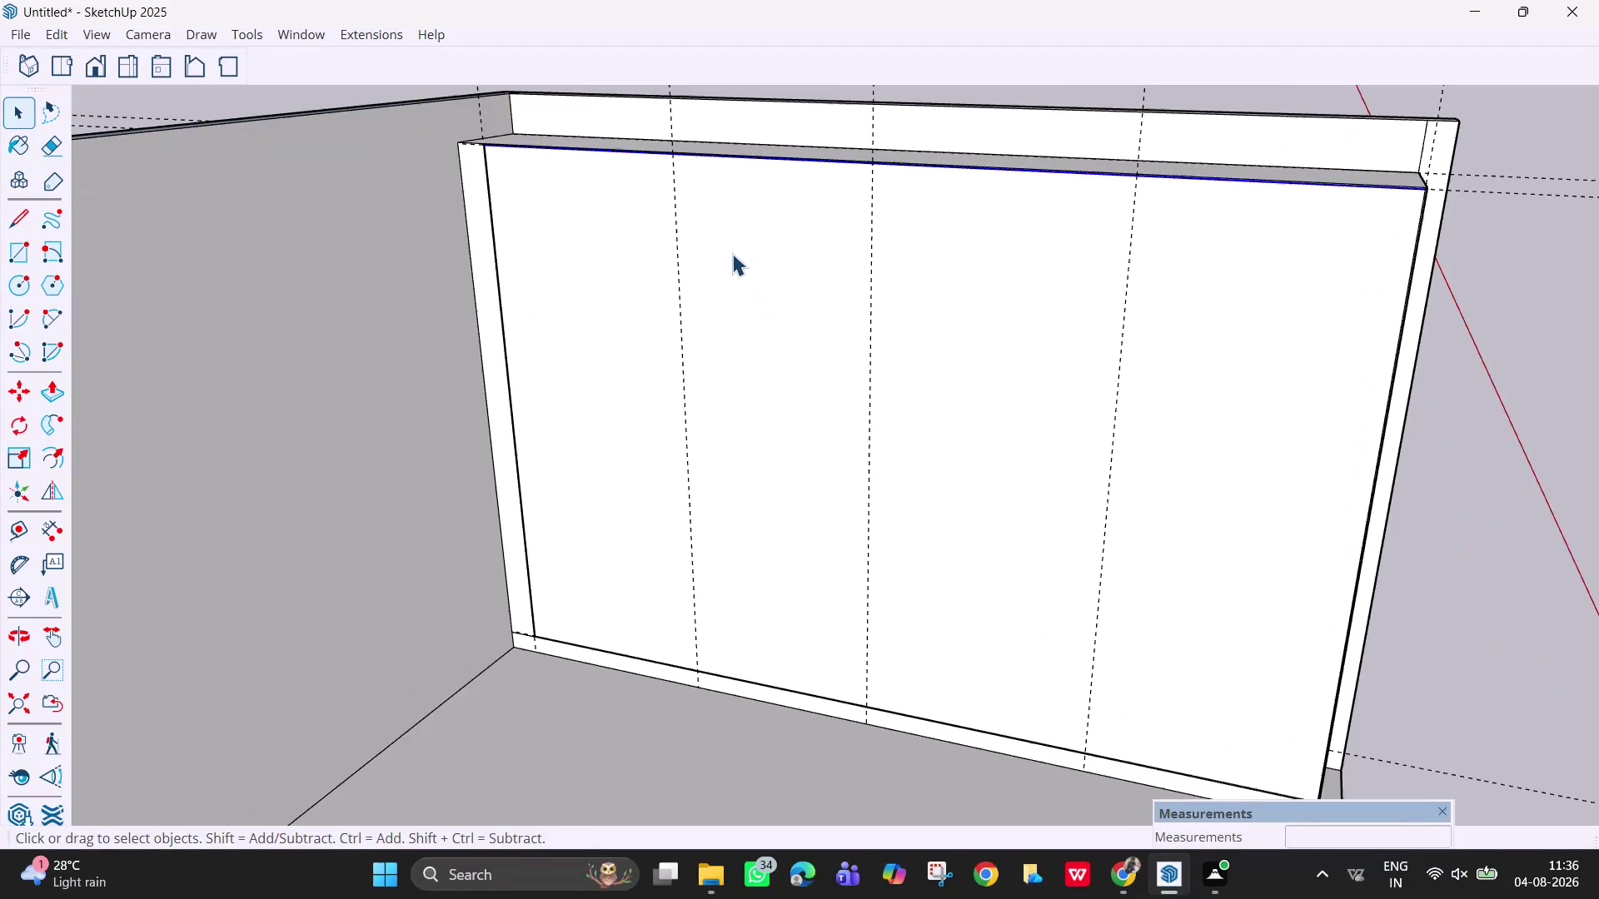
Orbit the view to face the wardrobe front head-on.
middle_drag(733, 257, 732, 270)
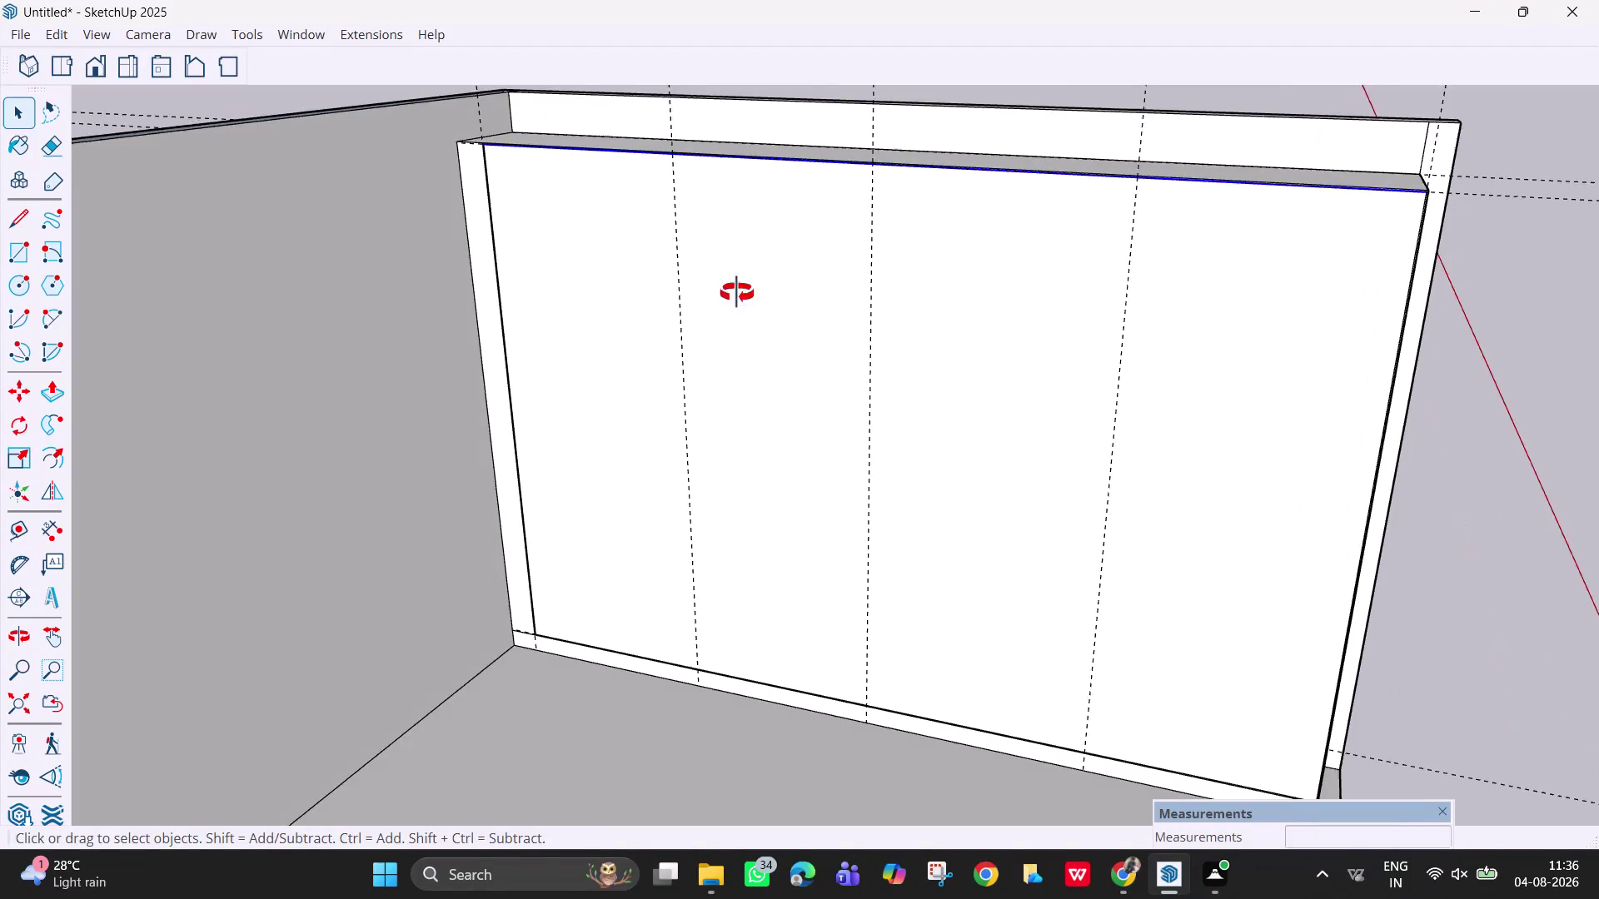
middle_drag(733, 269, 815, 121)
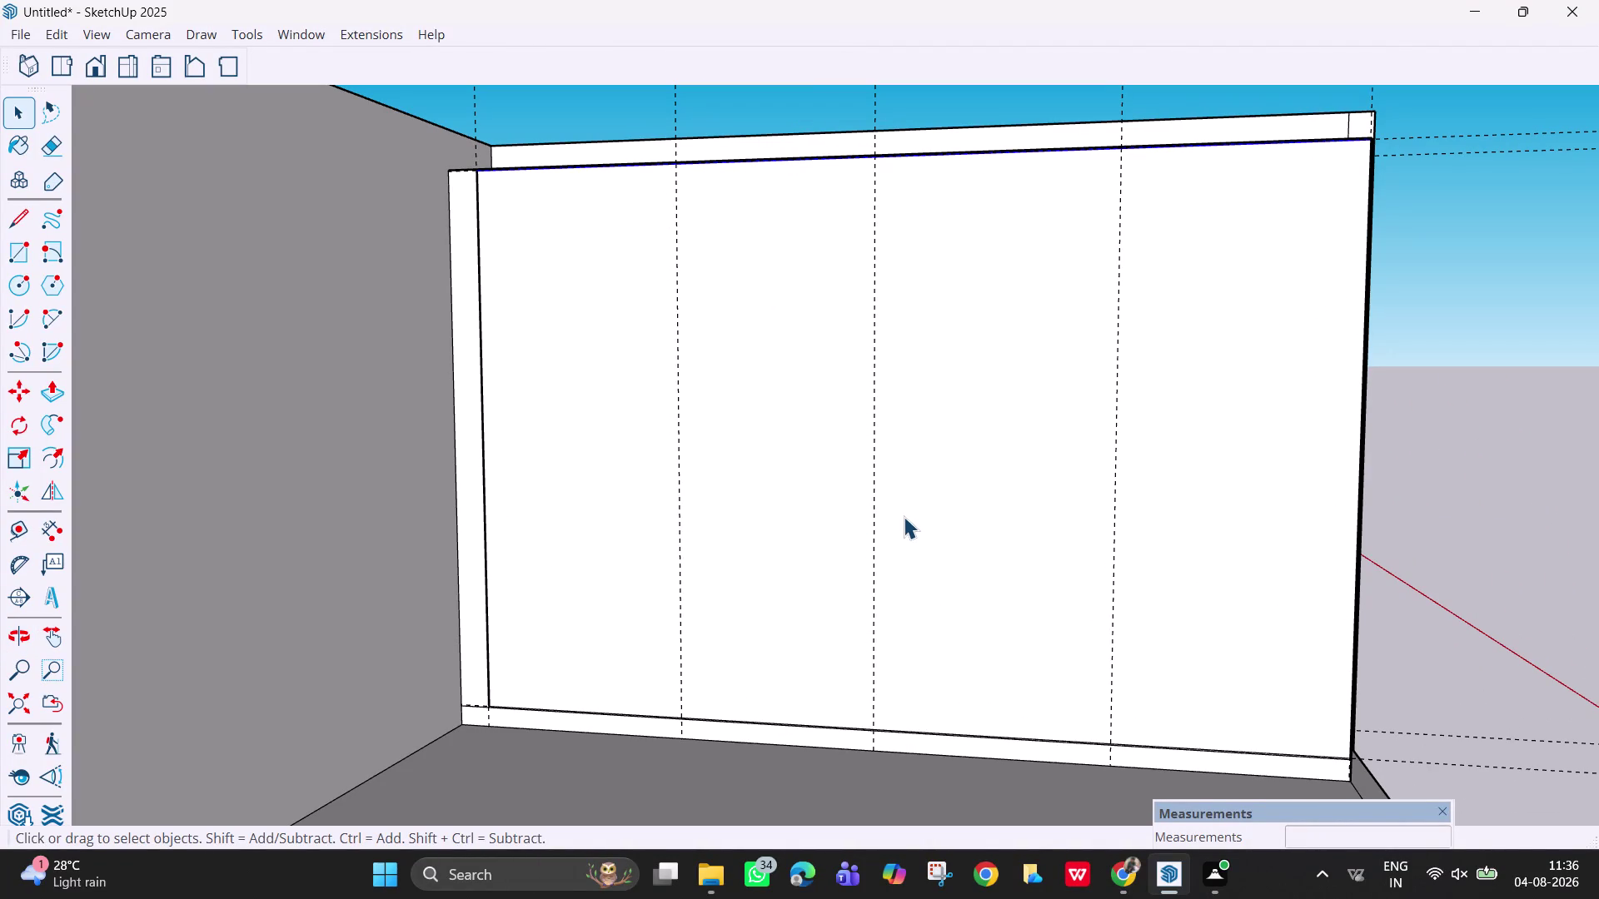
Draw three vertical divider lines from the top edge to the bottom edge along the guides.
key(l)
key(Return)
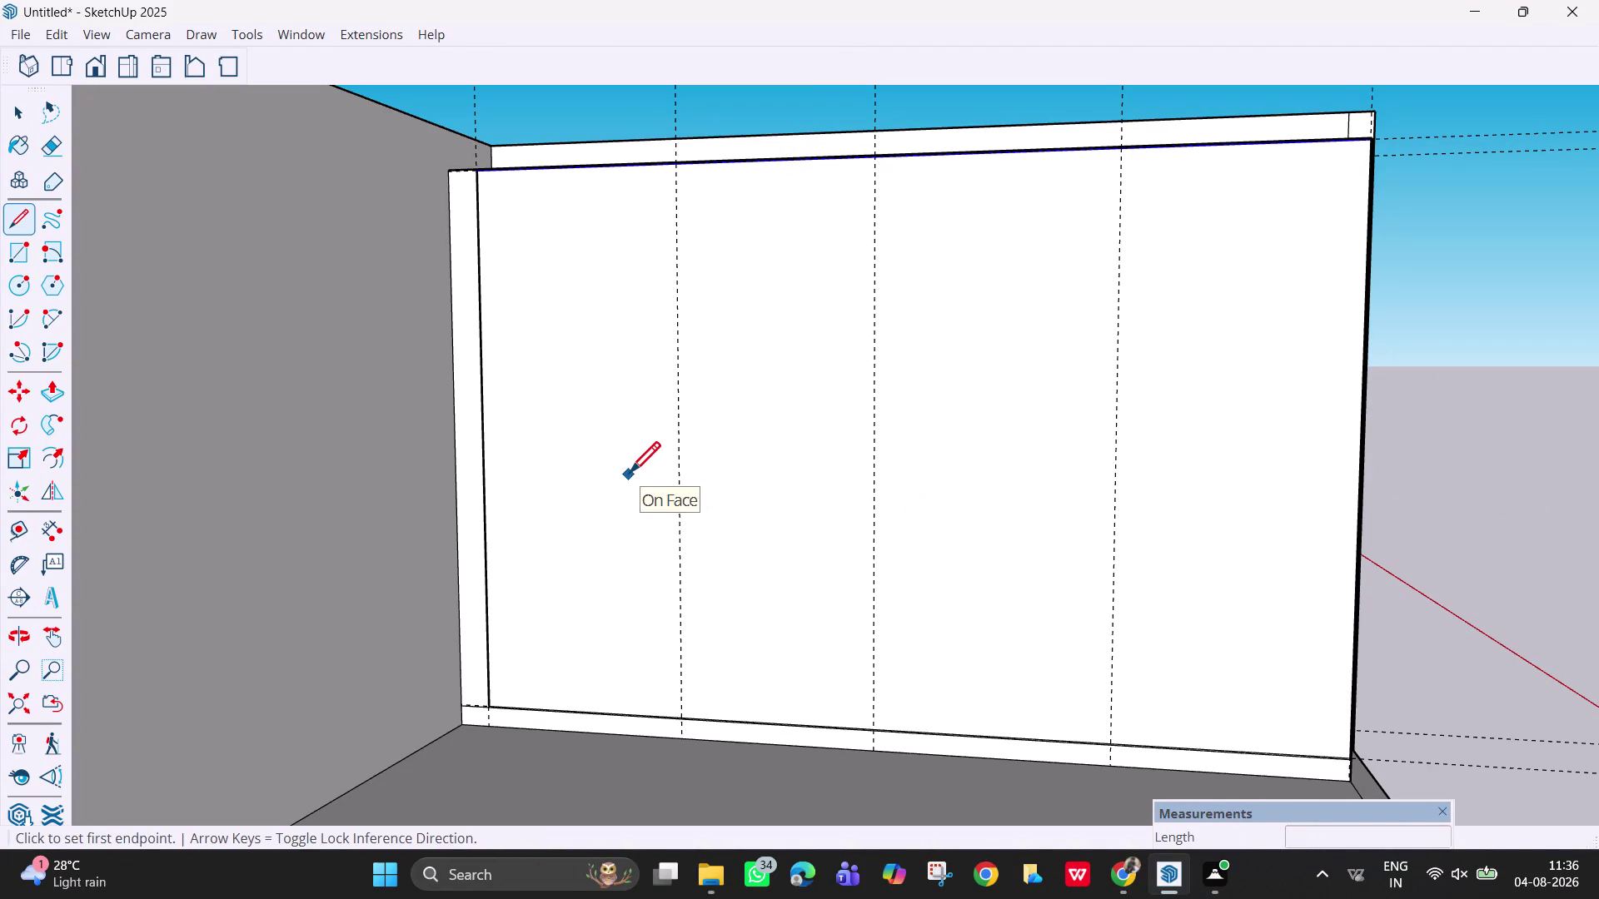
click(675, 170)
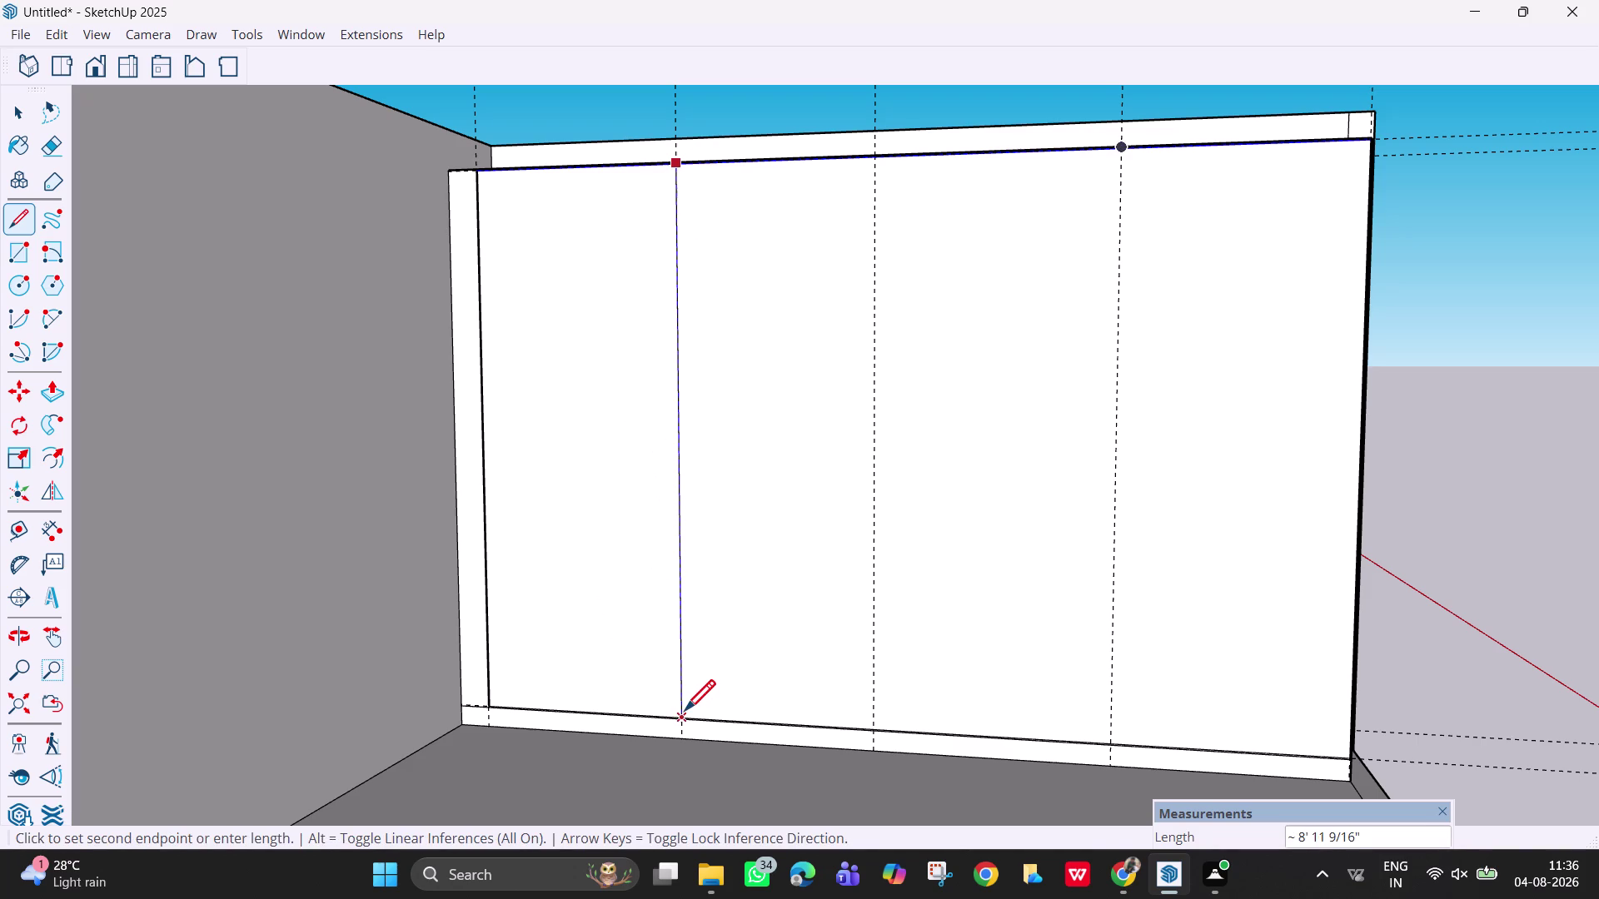
click(683, 715)
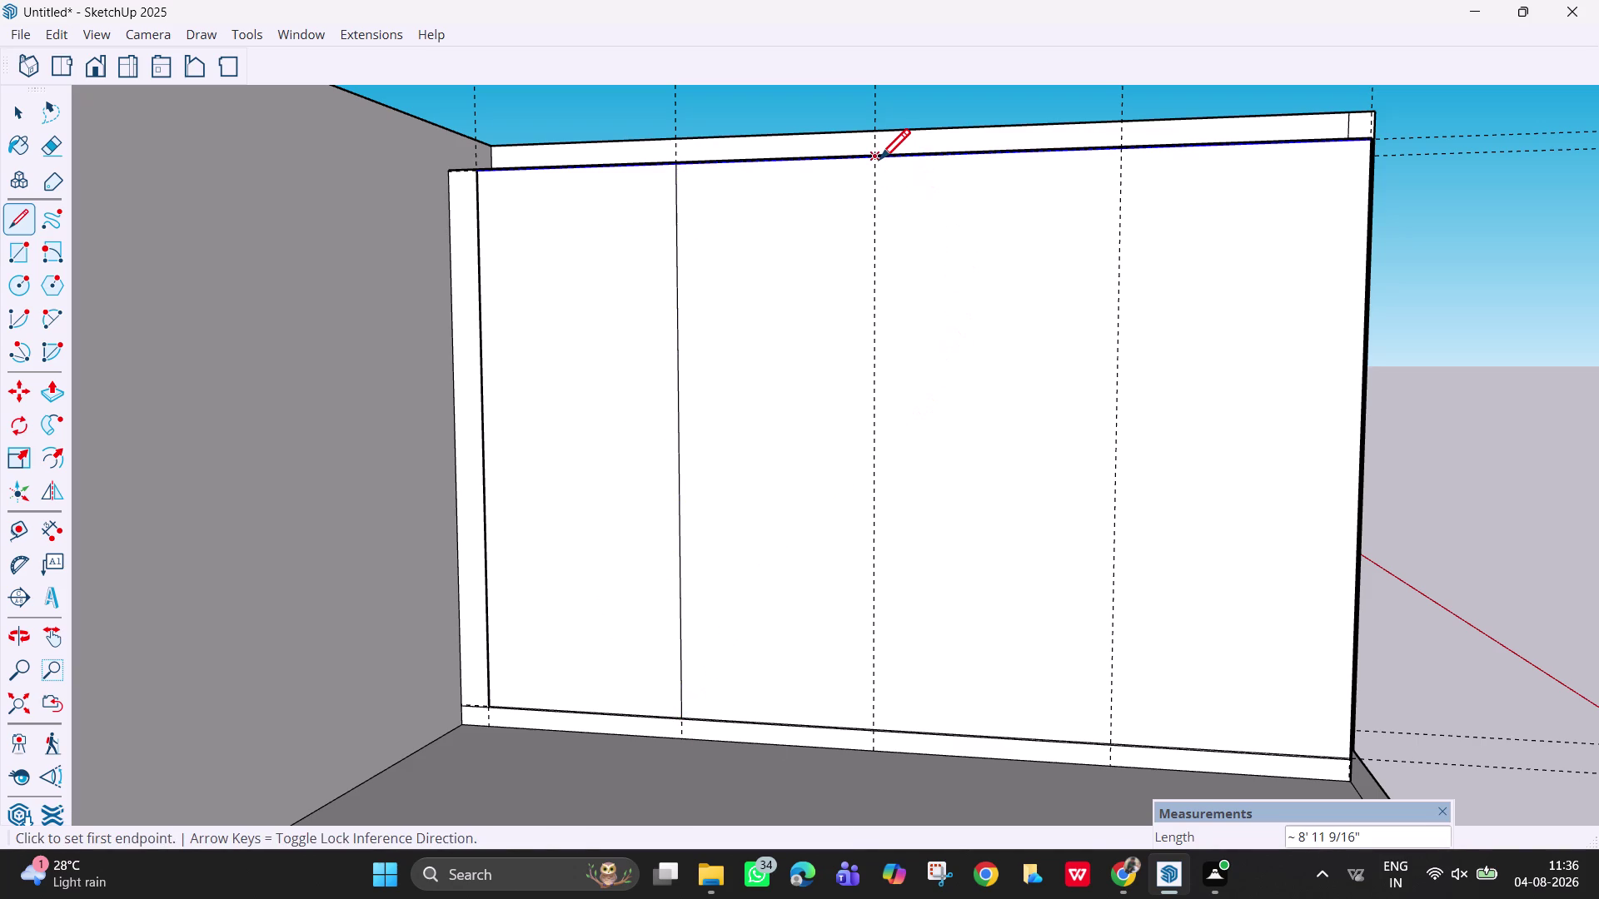
click(876, 163)
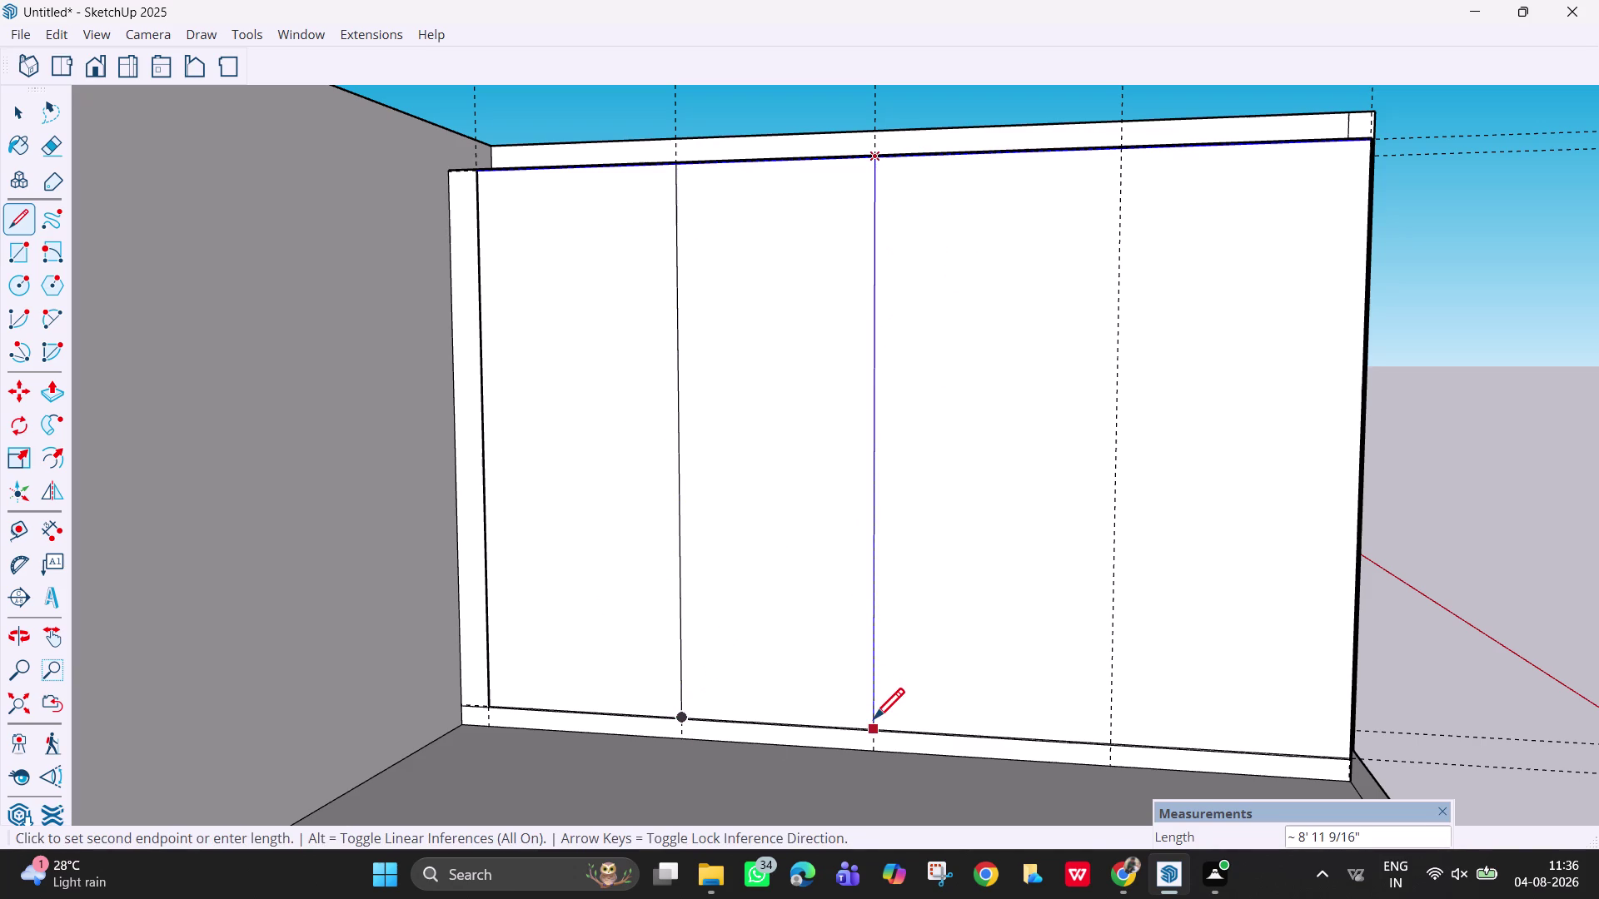
click(872, 722)
click(1119, 156)
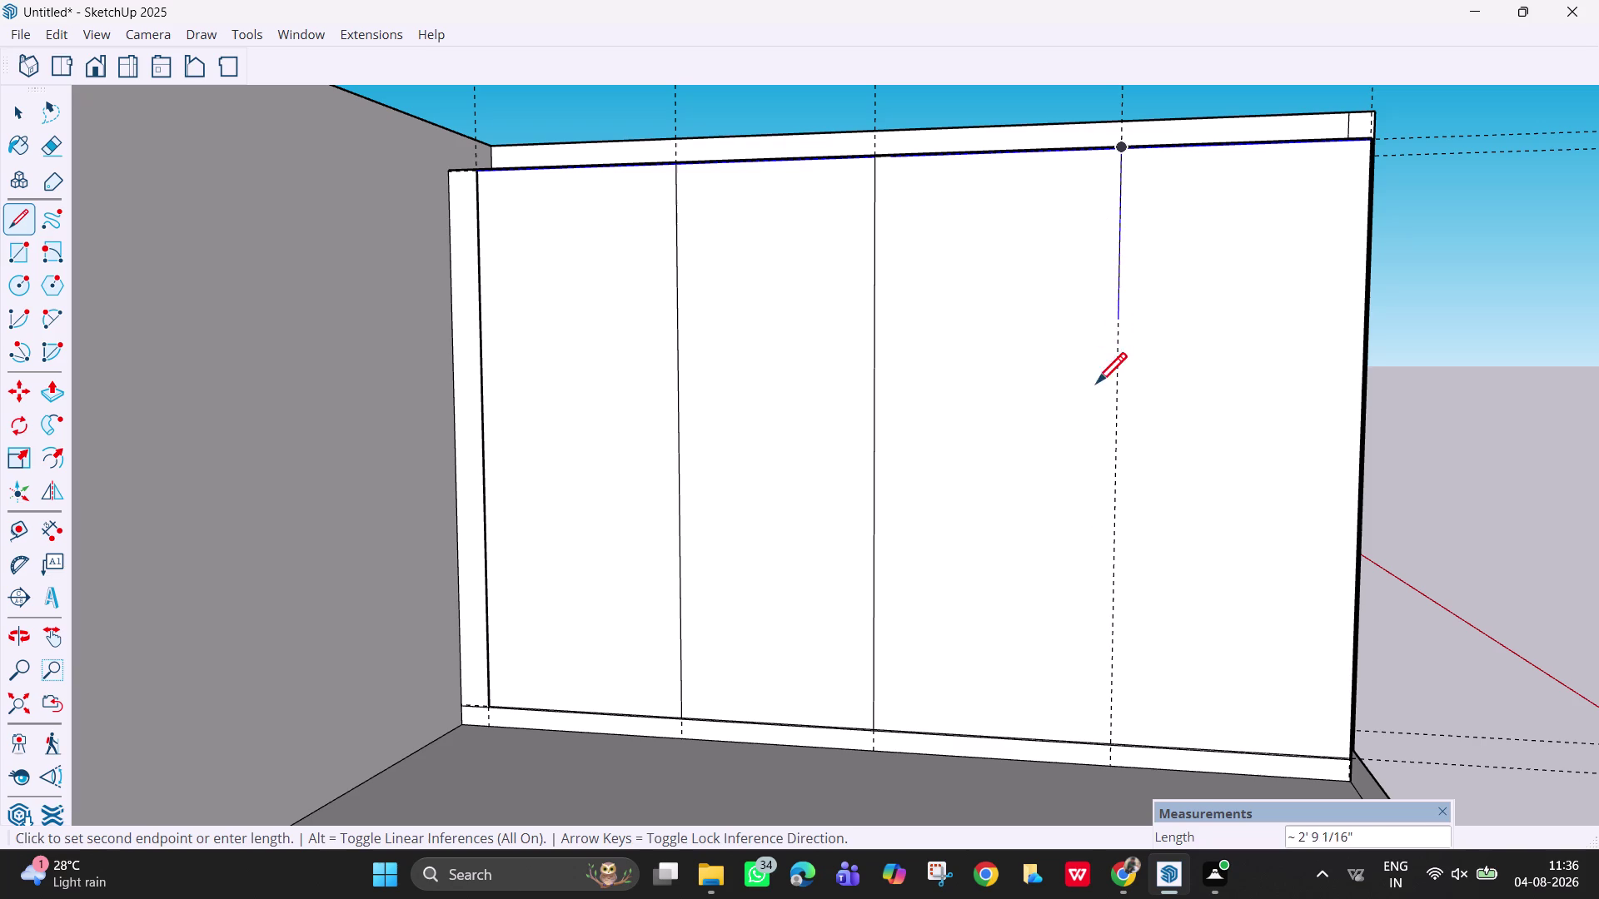
click(1110, 746)
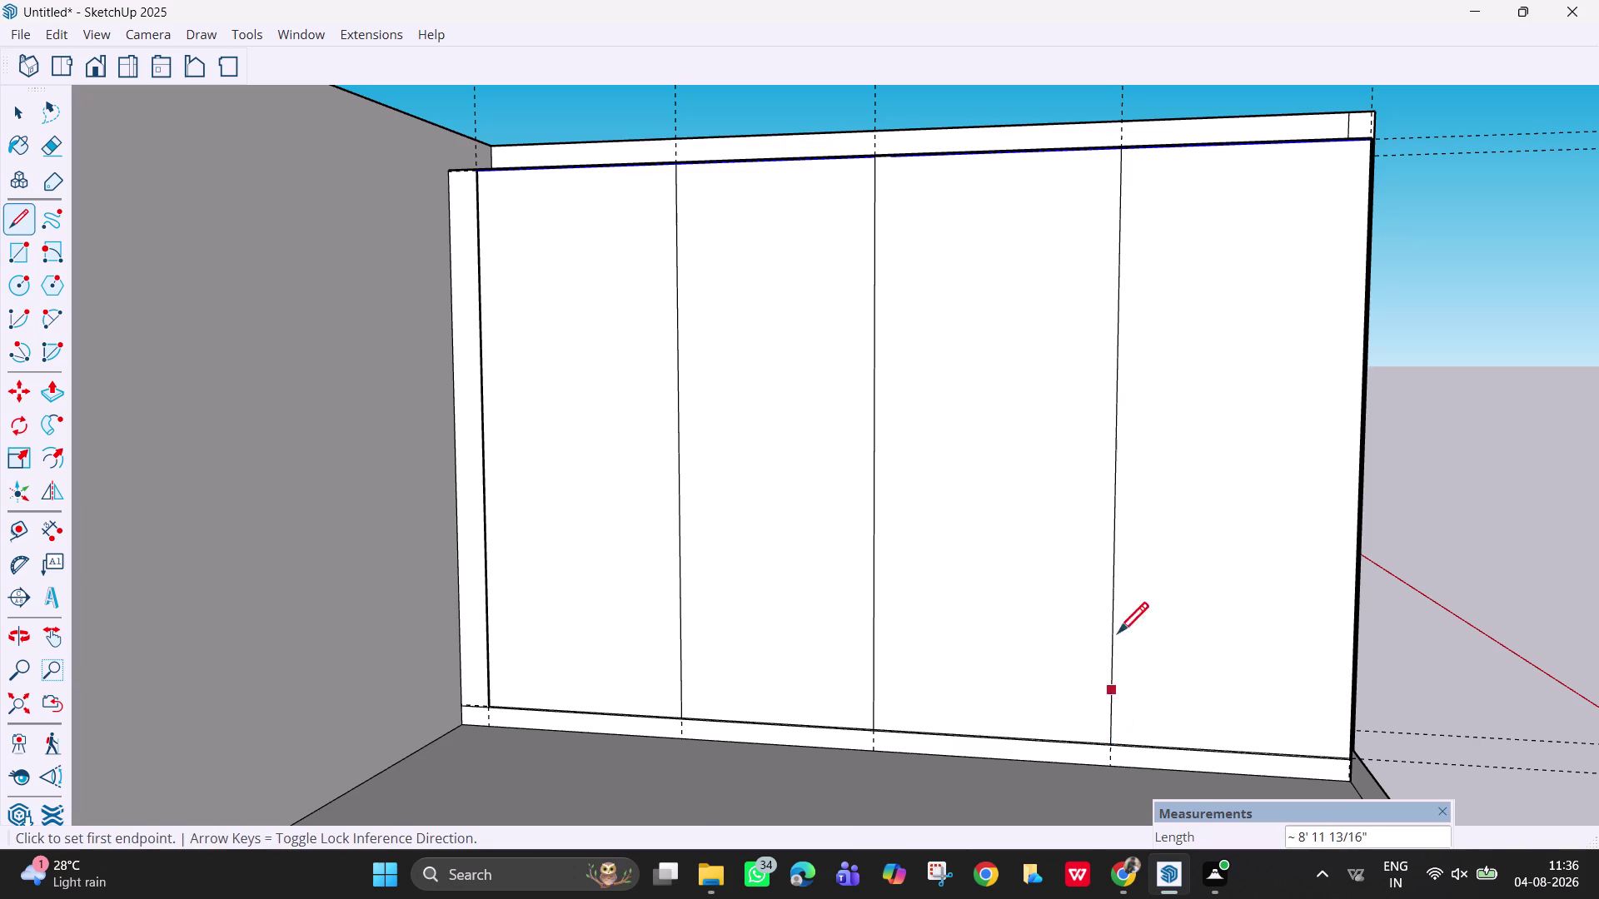
scroll(down, 3)
key(space)
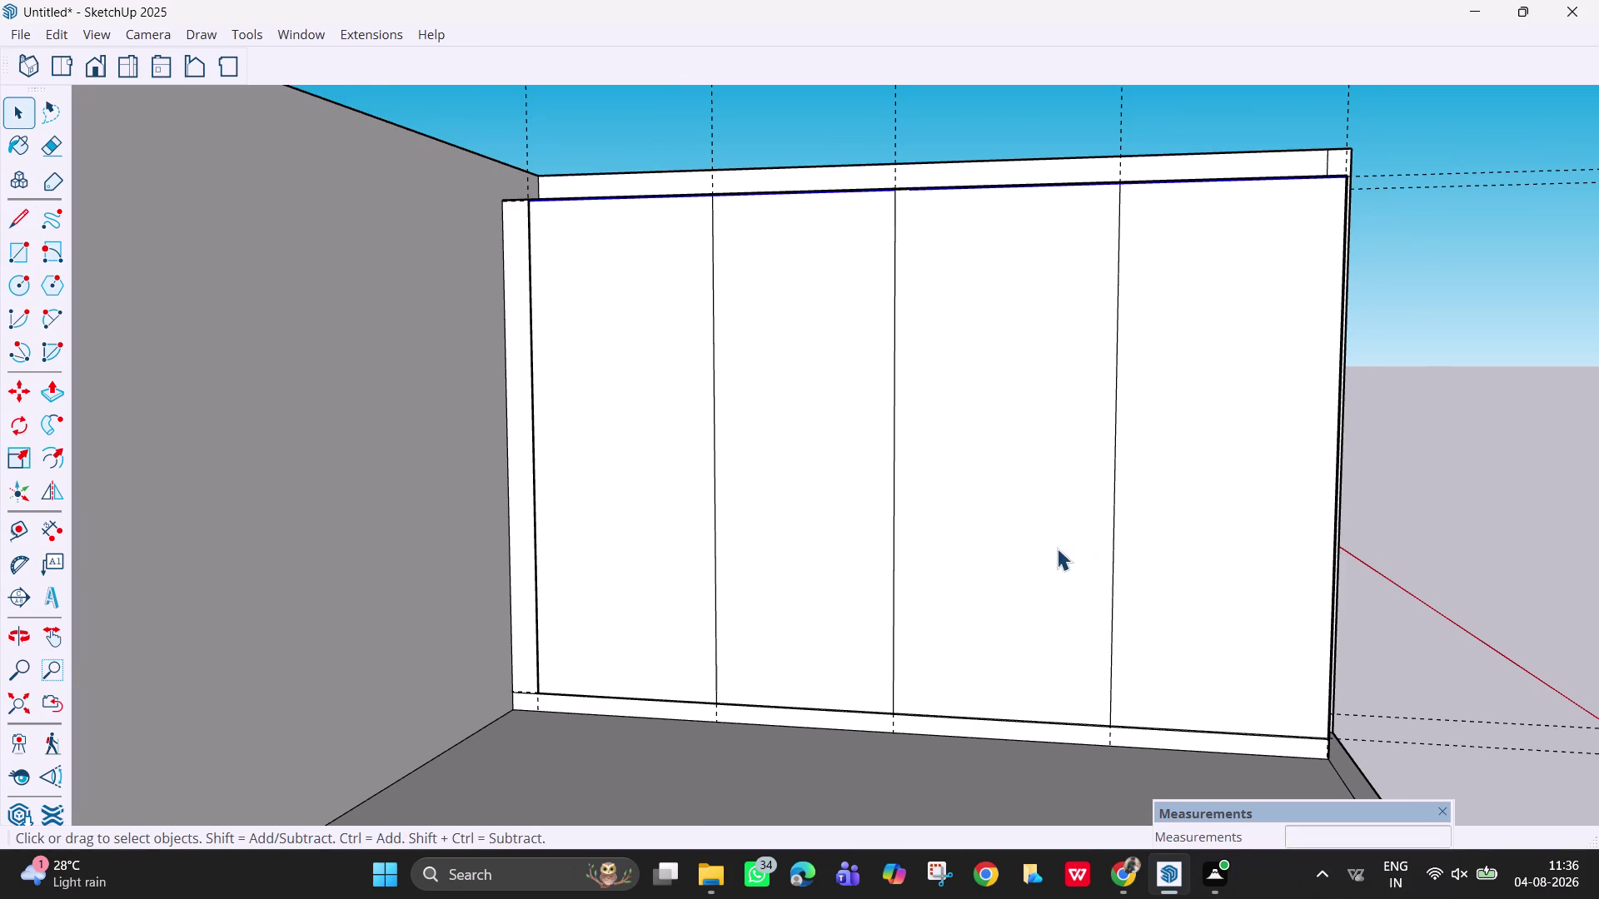
Zoom and pan to the top of the rightmost divider and select that line.
middle_drag(1070, 546, 1109, 570)
scroll(up, 3)
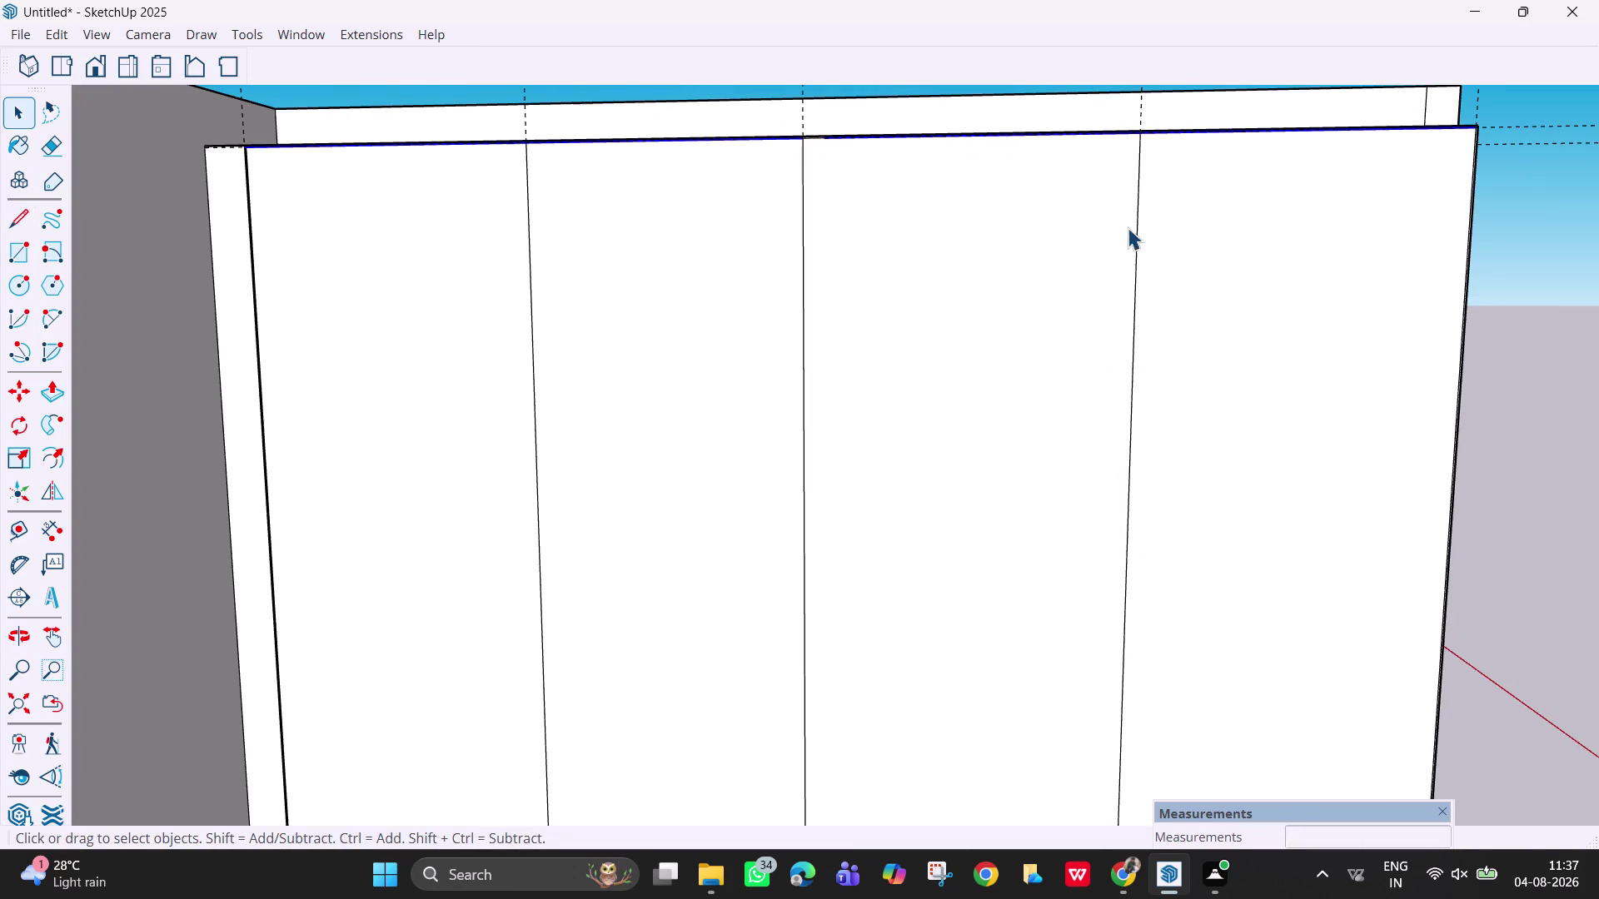
key(h)
drag(1117, 273, 1056, 500)
scroll(up, 3)
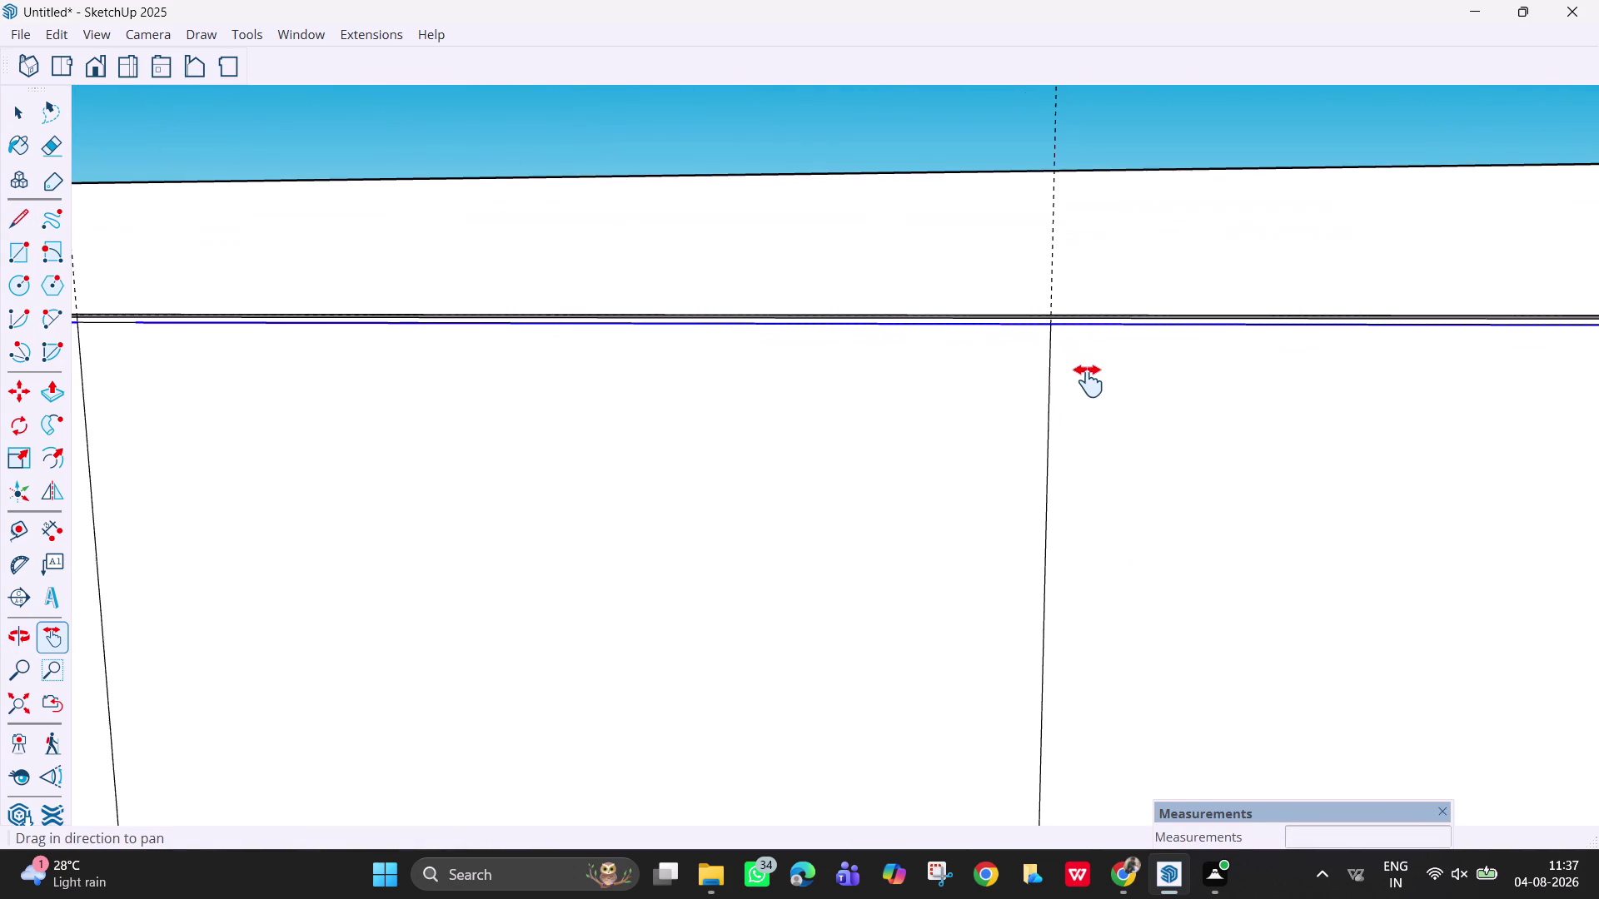
scroll(up, 3)
scroll(up, 3)
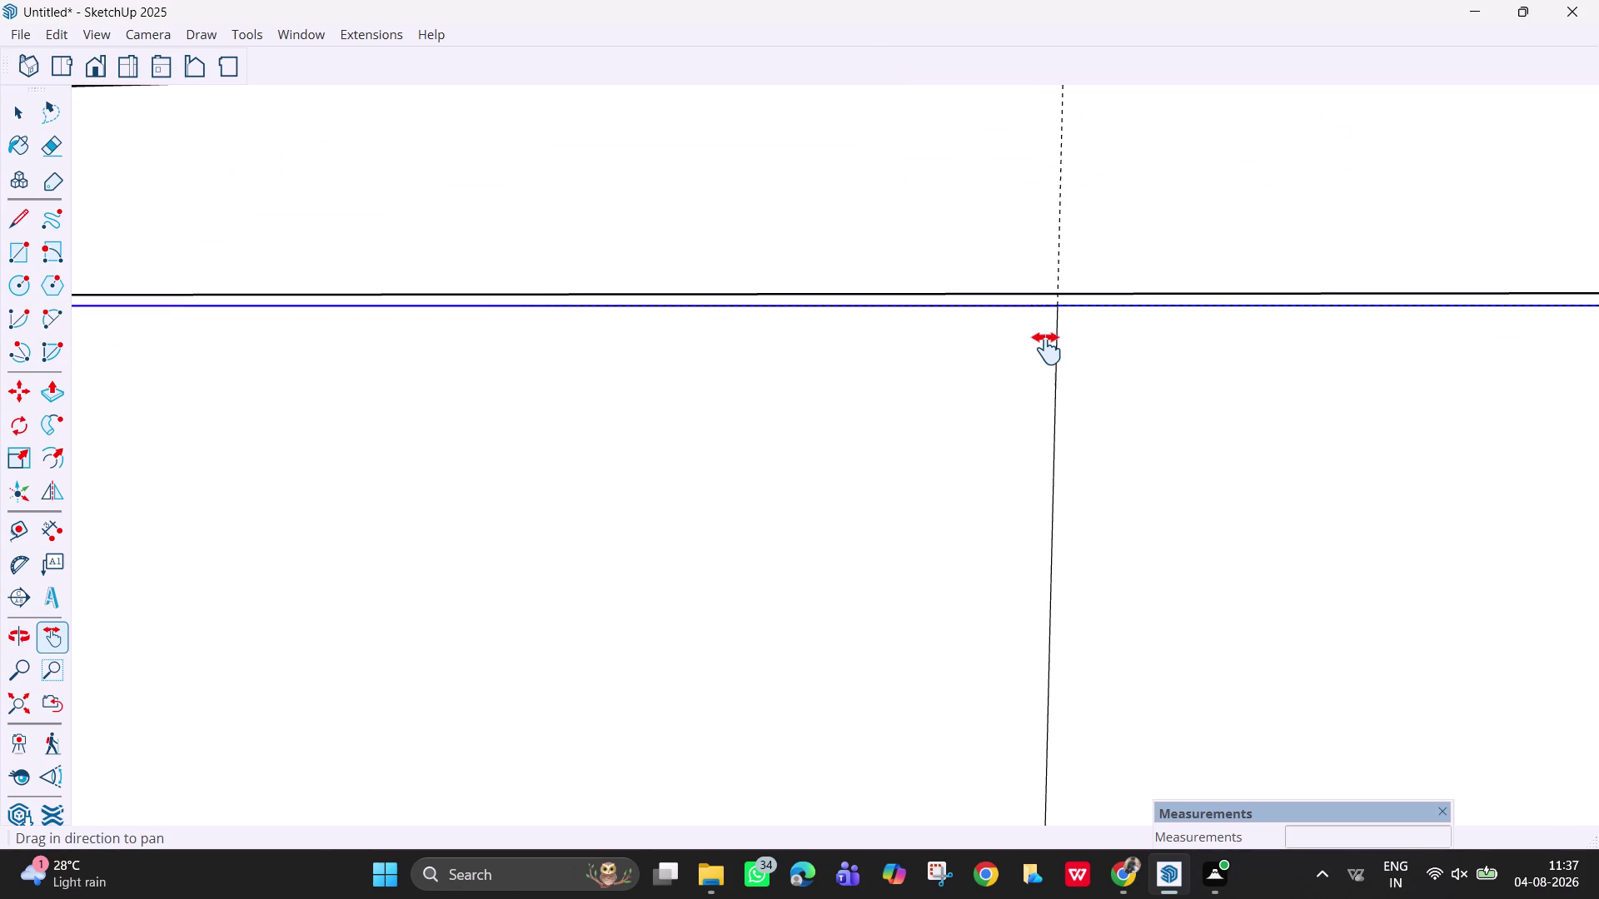
key(space)
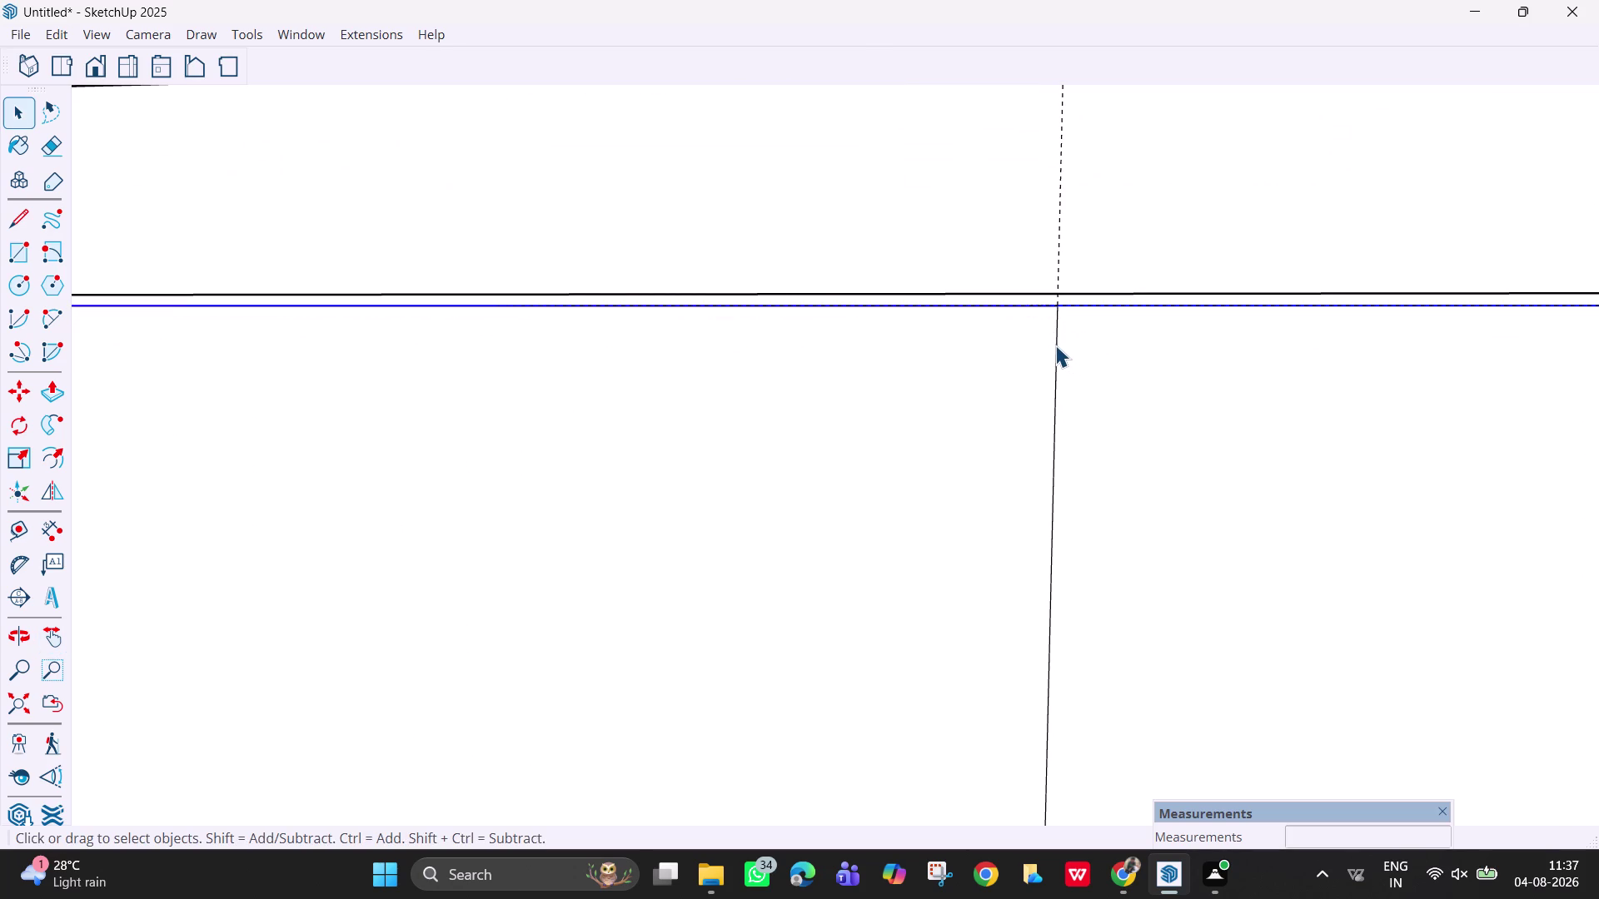
click(1055, 345)
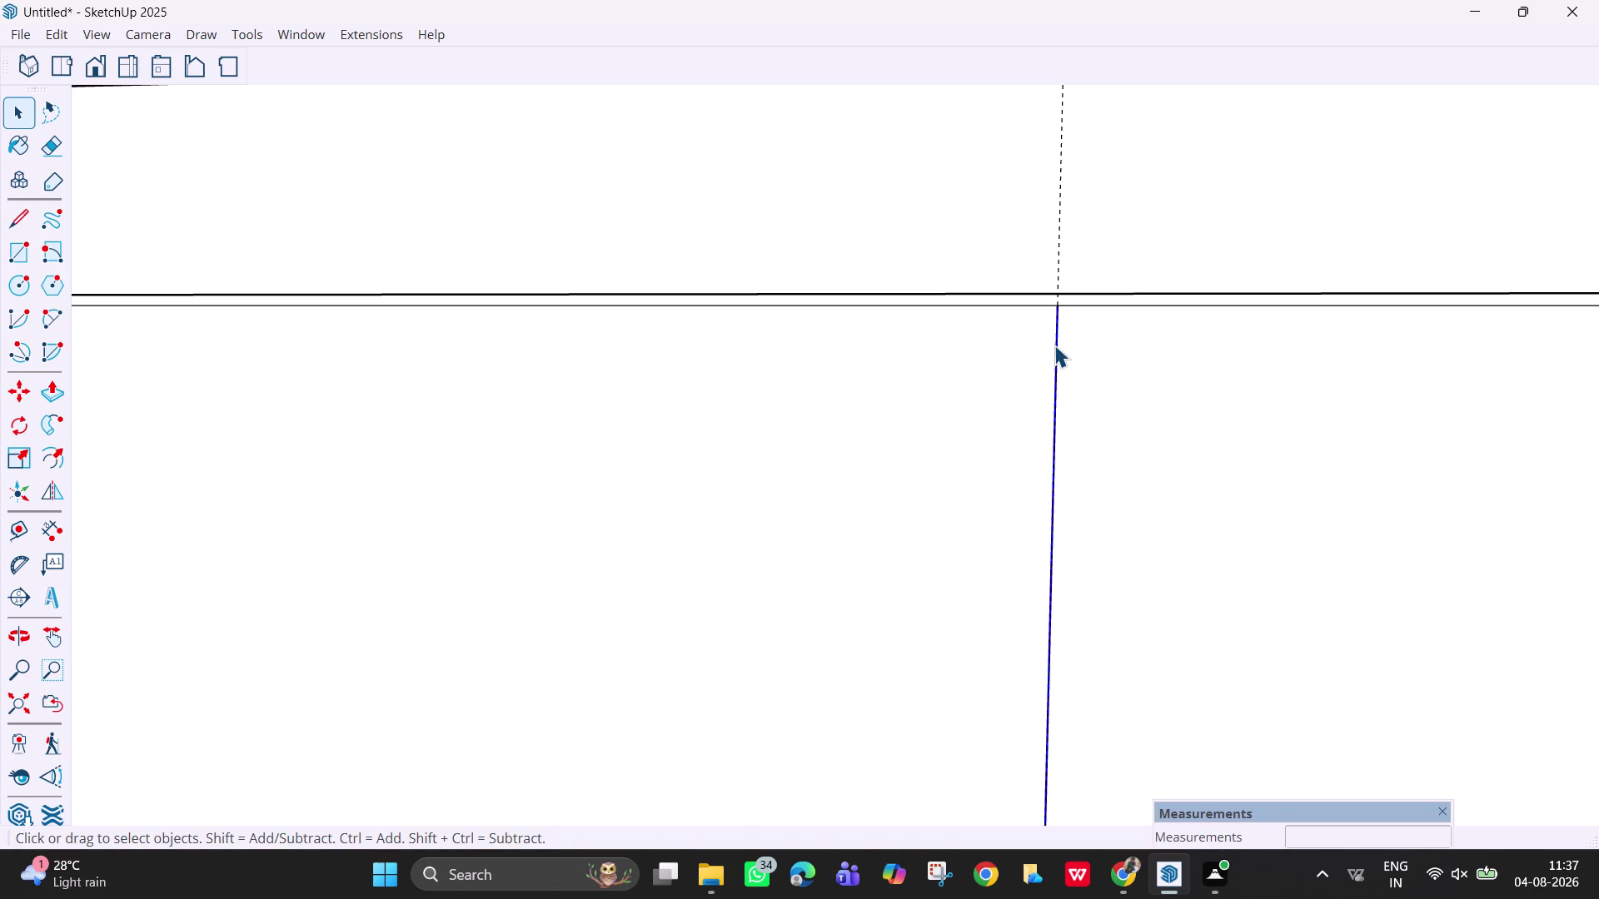
Copy the rightmost divider line 3mm to the side.
key(m)
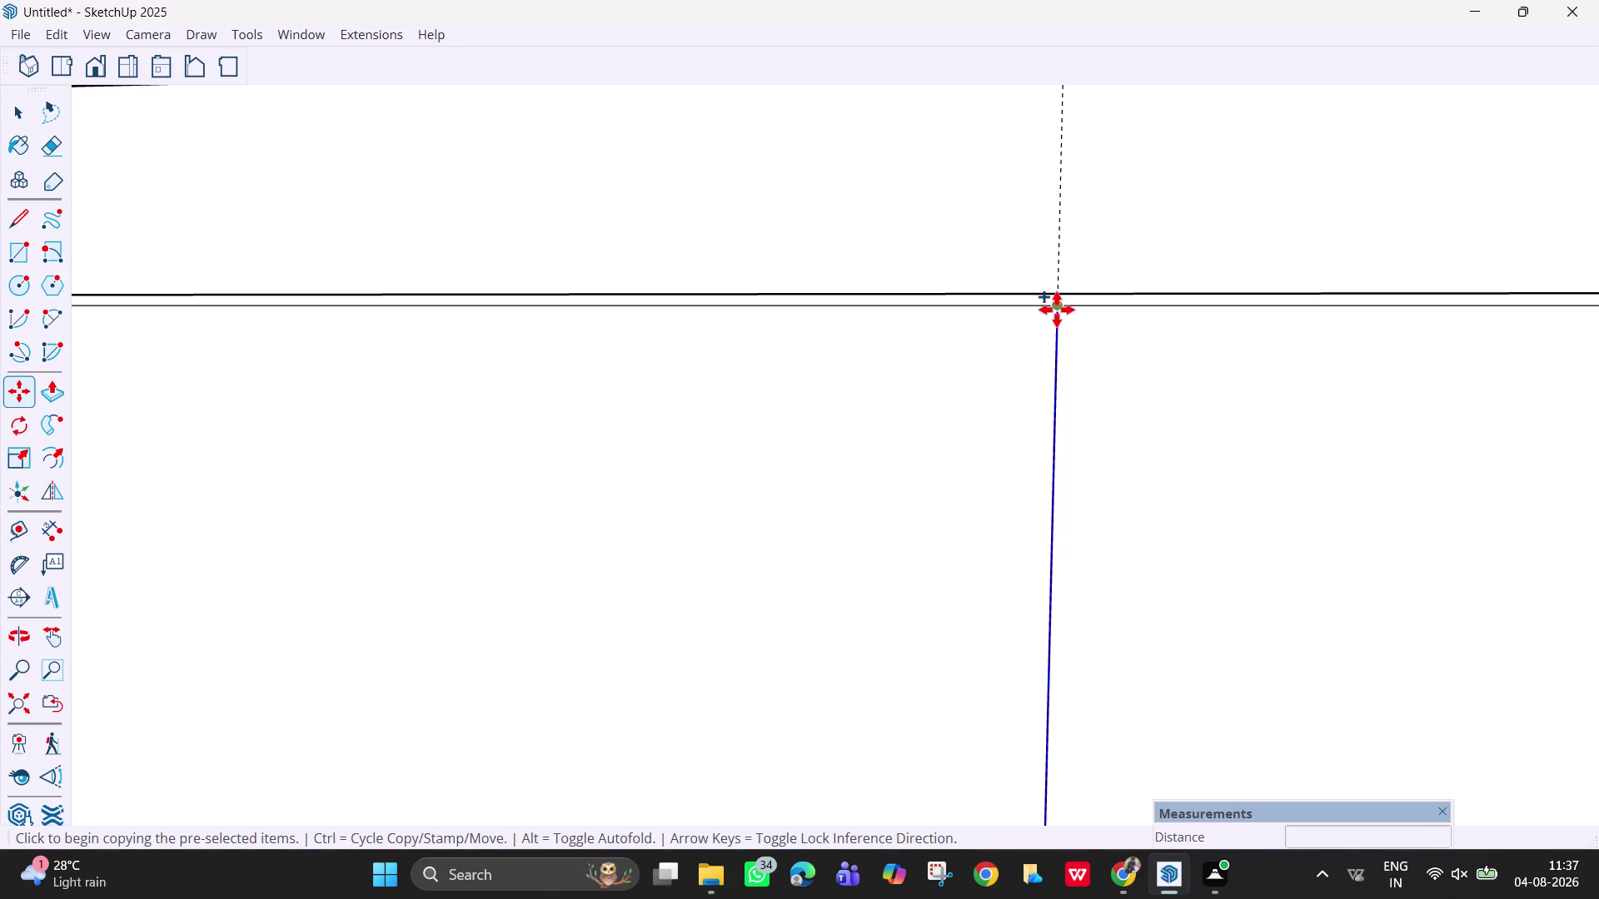
click(1057, 309)
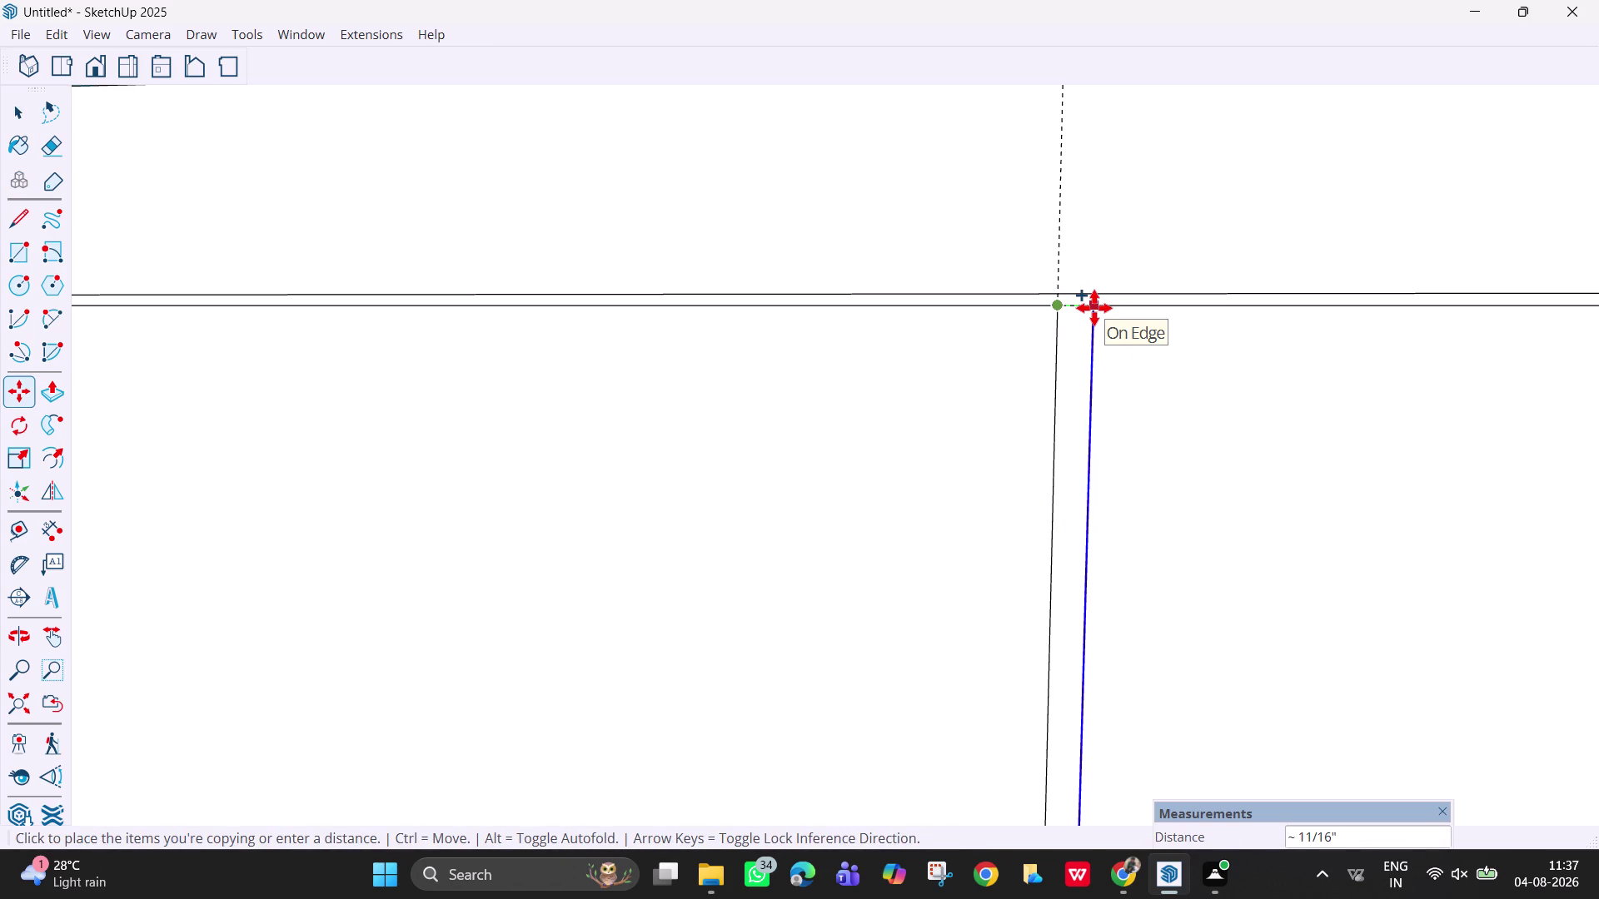
text(3mm)
key(Return)
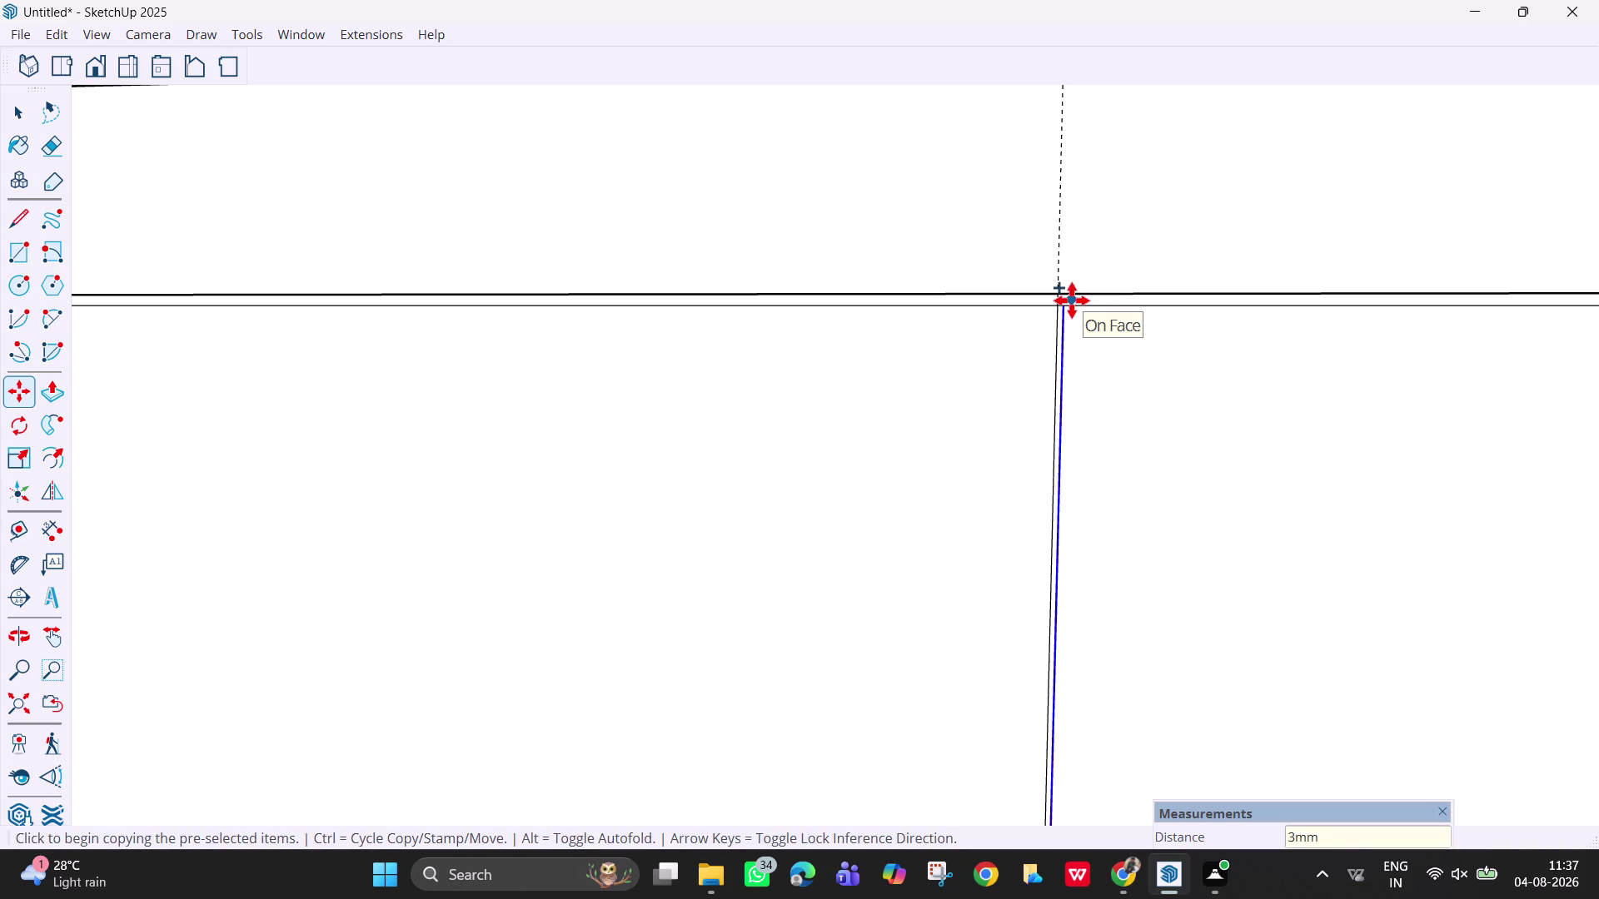
click(1060, 306)
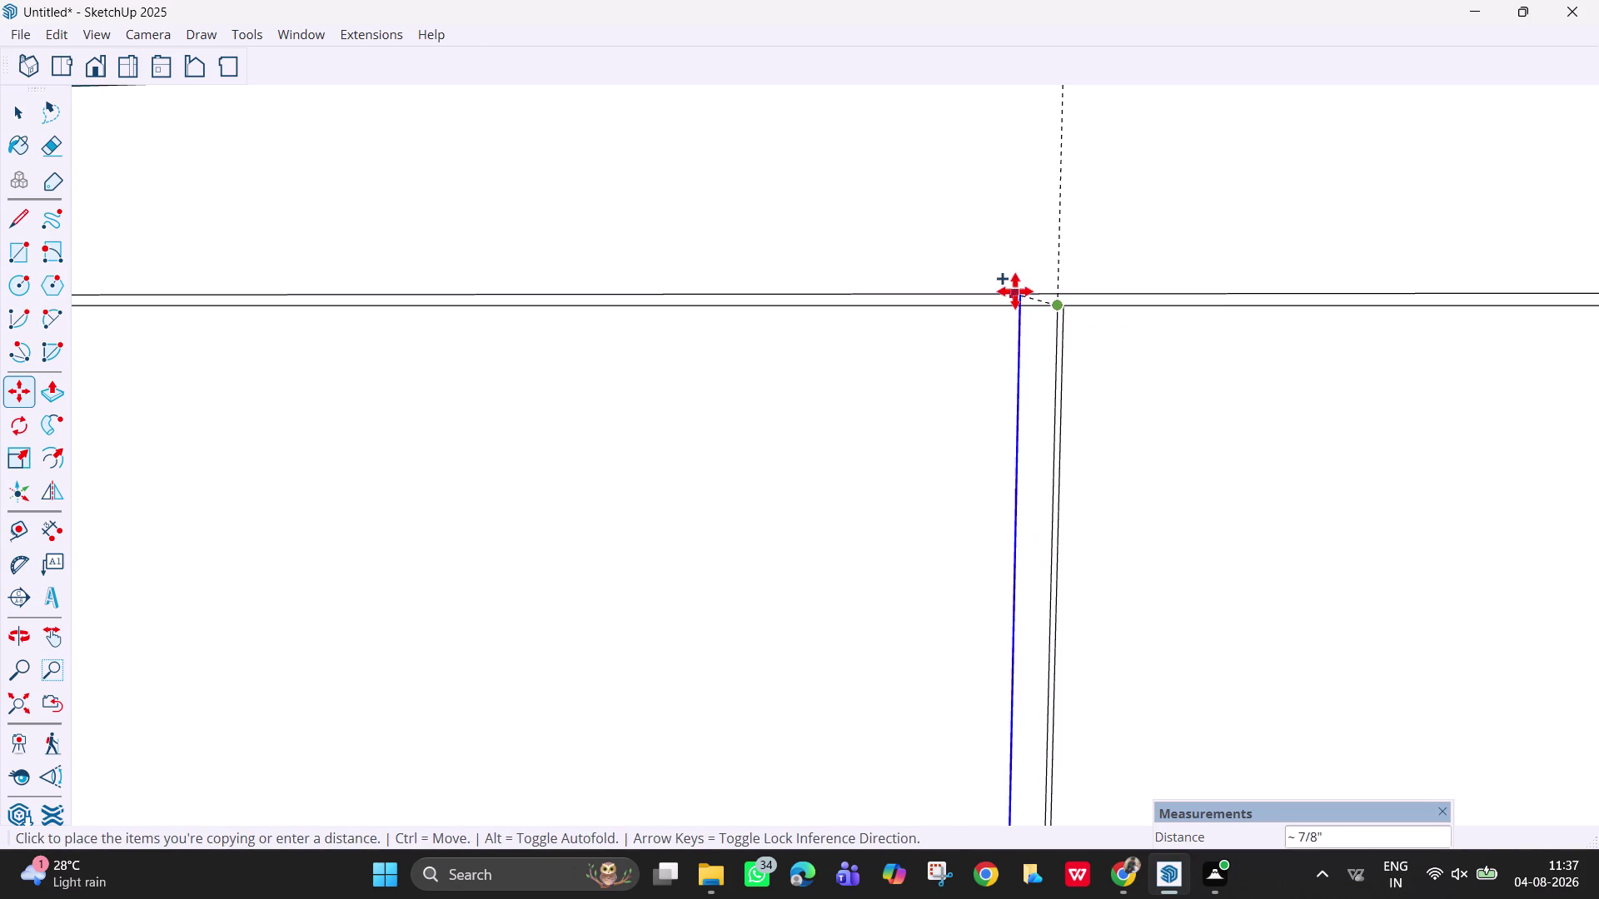
key(Escape)
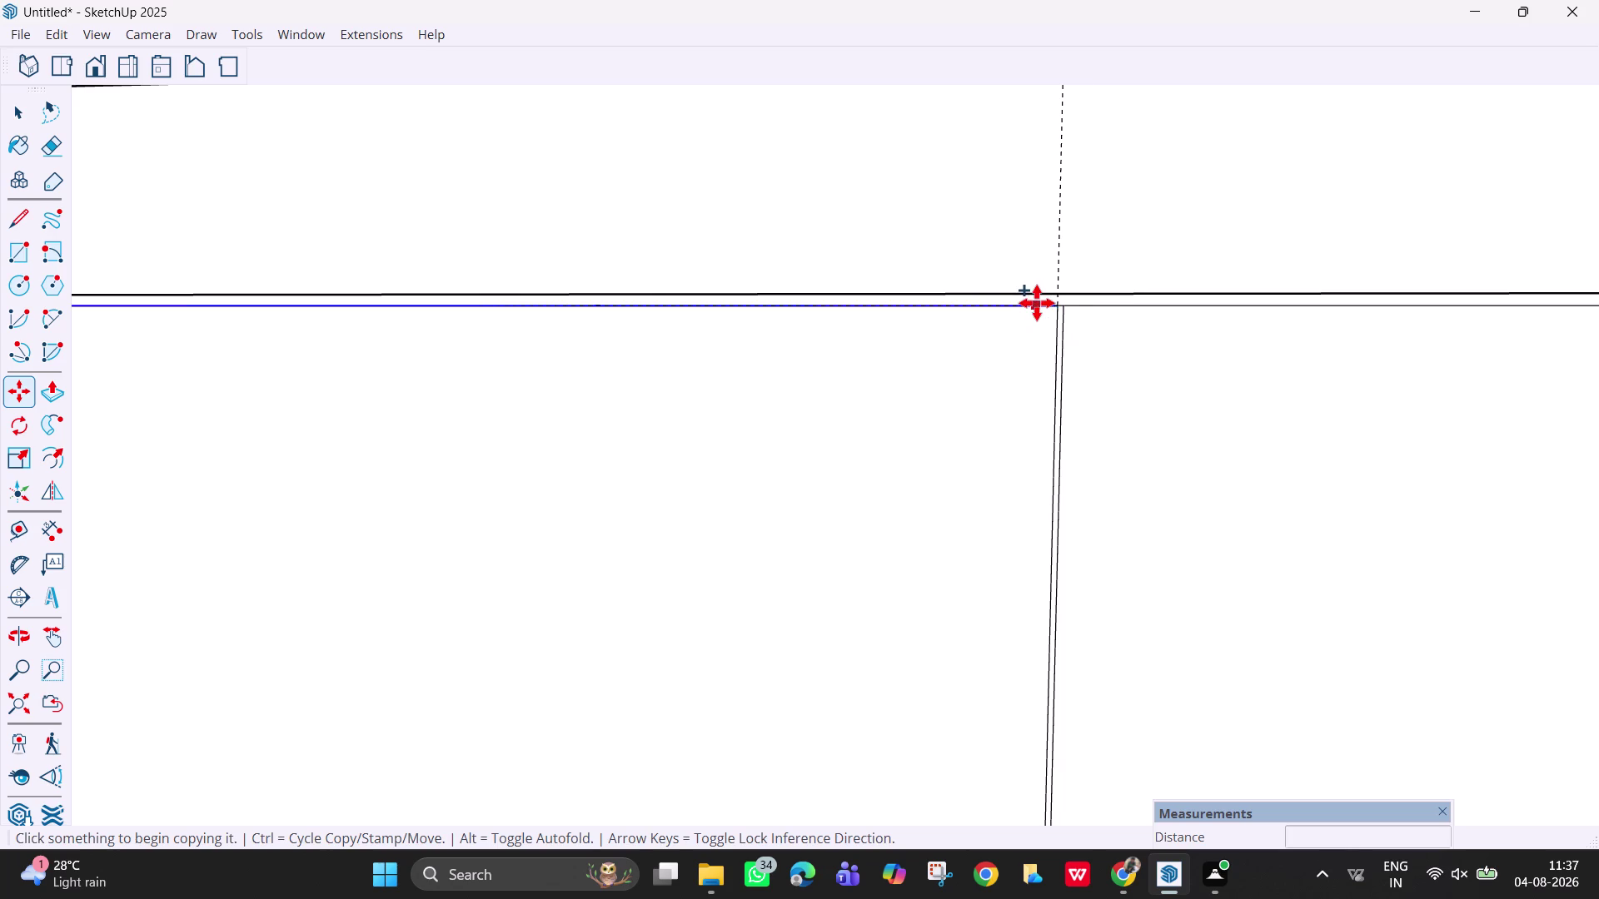
key(space)
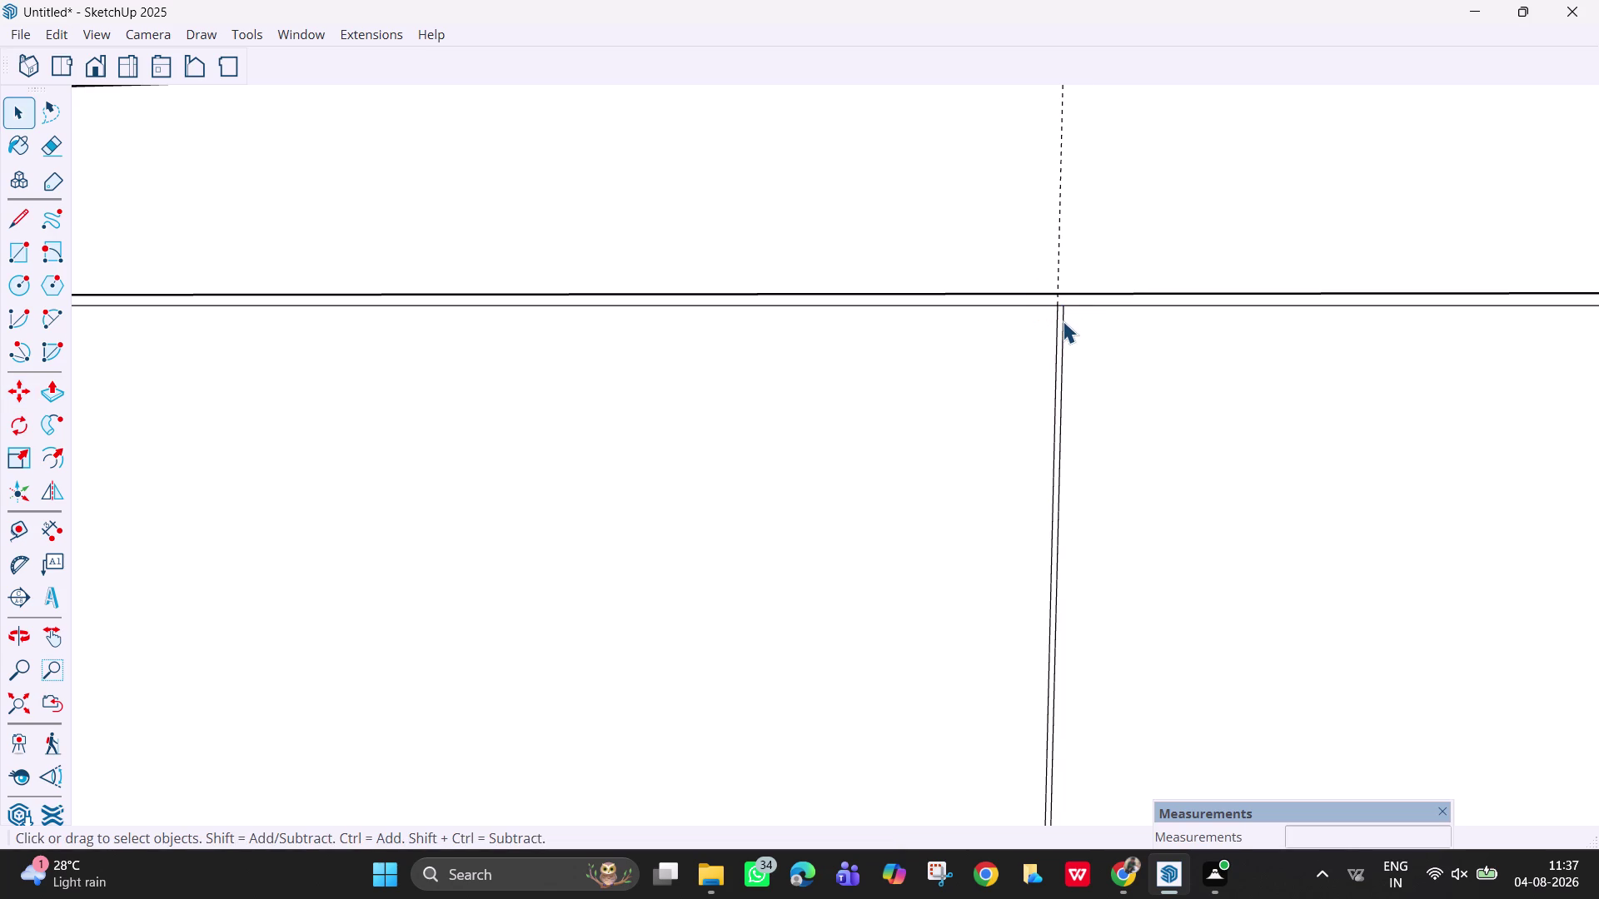
Reselect the divider and copy it again with a 6mm offset.
click(1062, 320)
key(m)
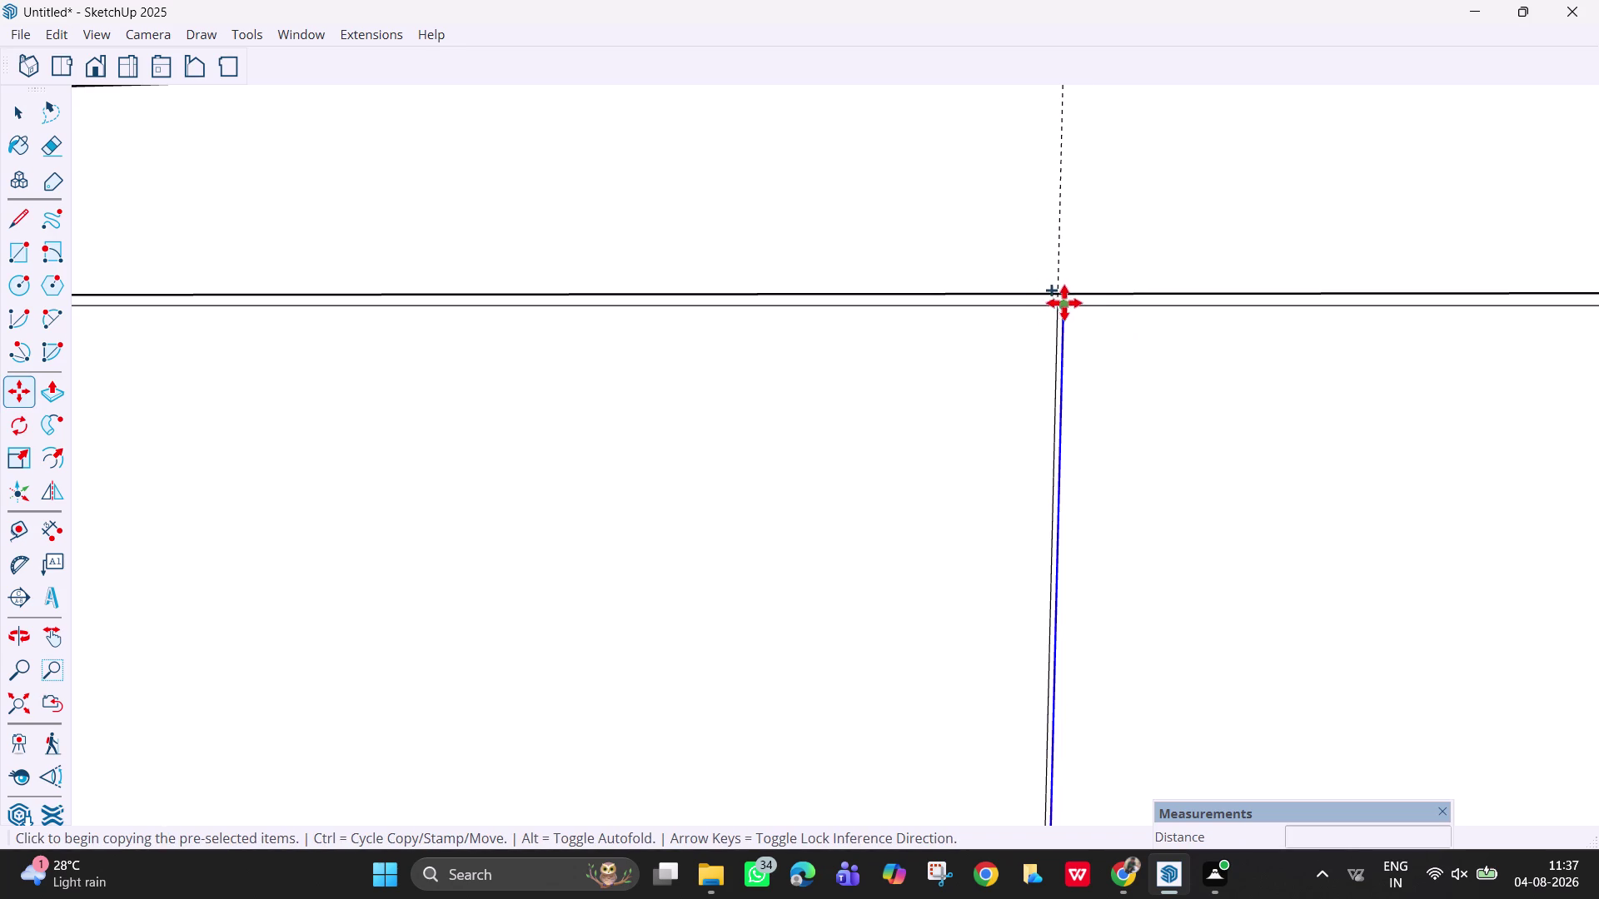
click(1064, 303)
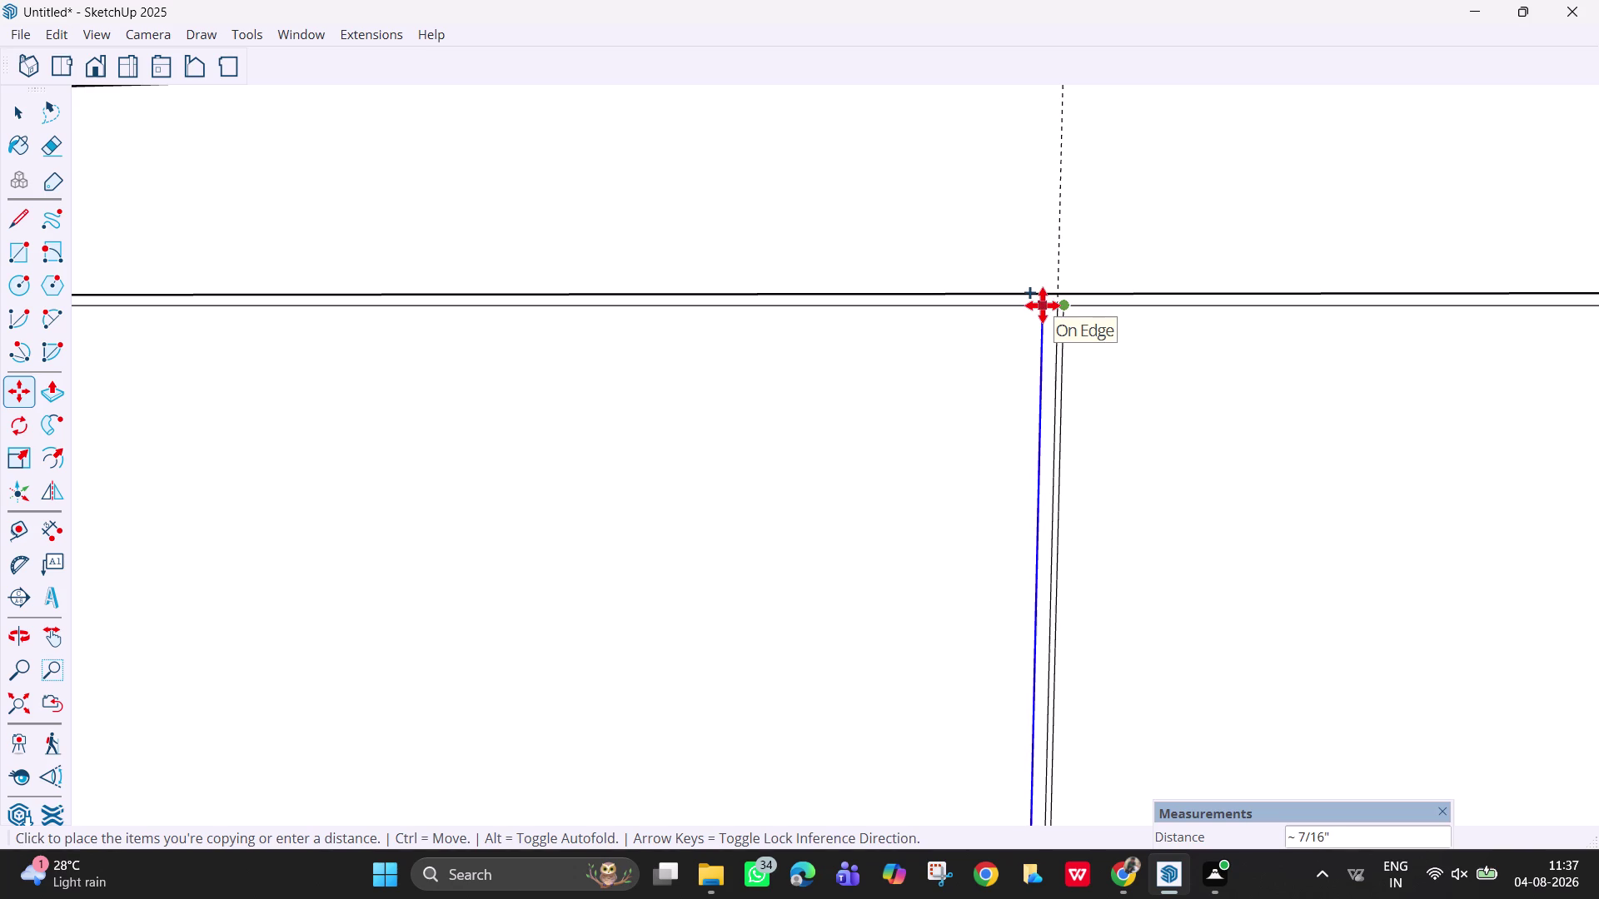
key(6)
text(mm)
key(Return)
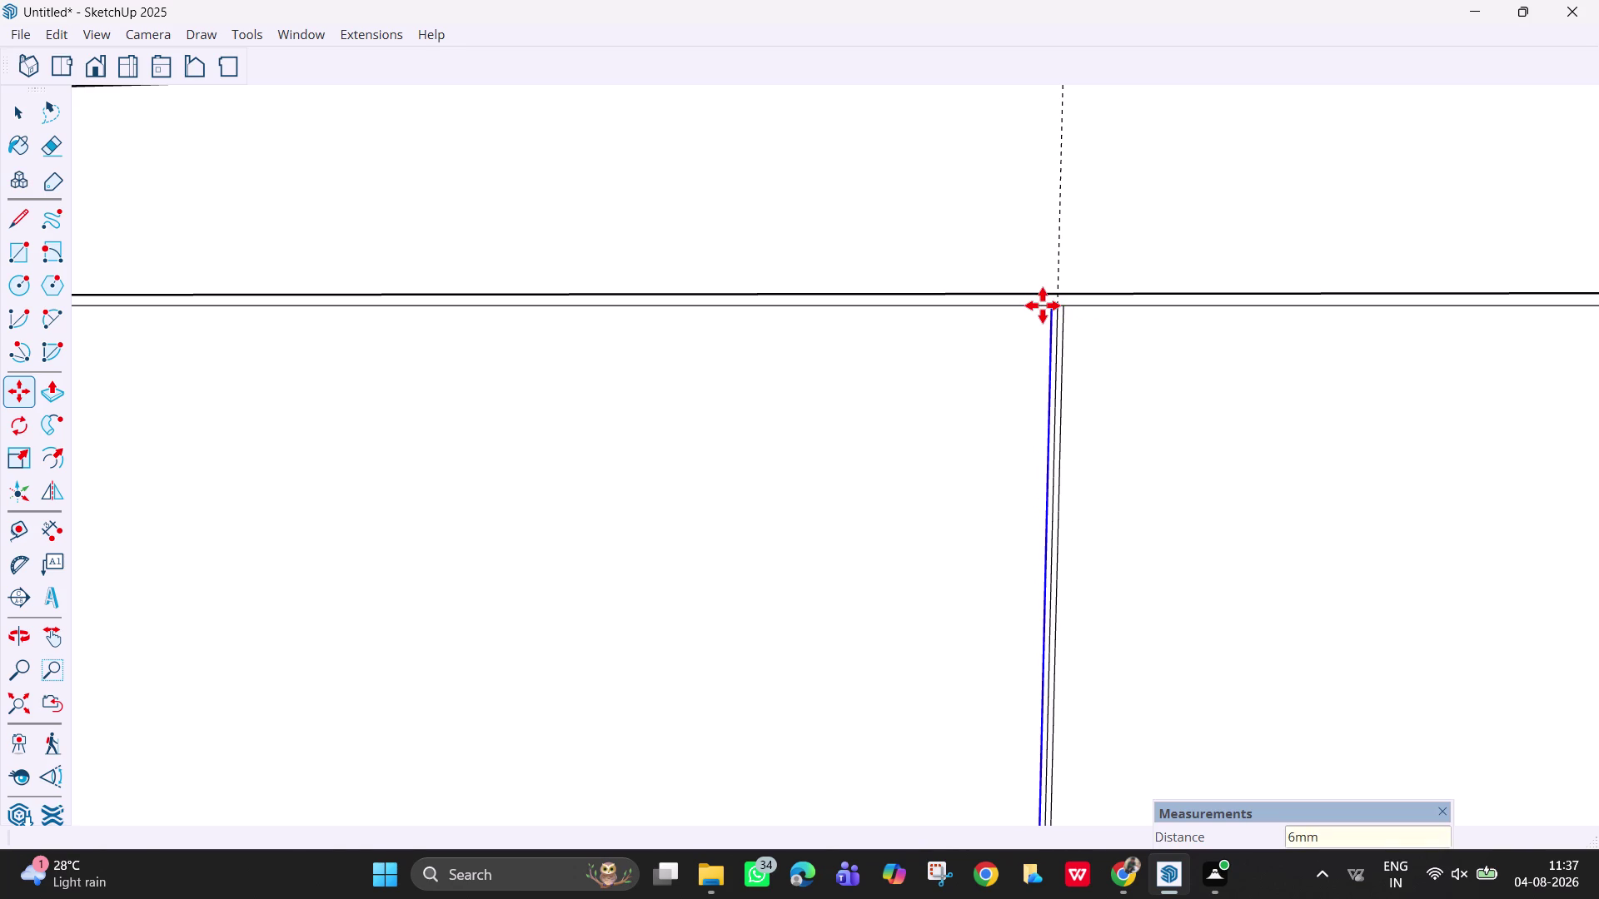